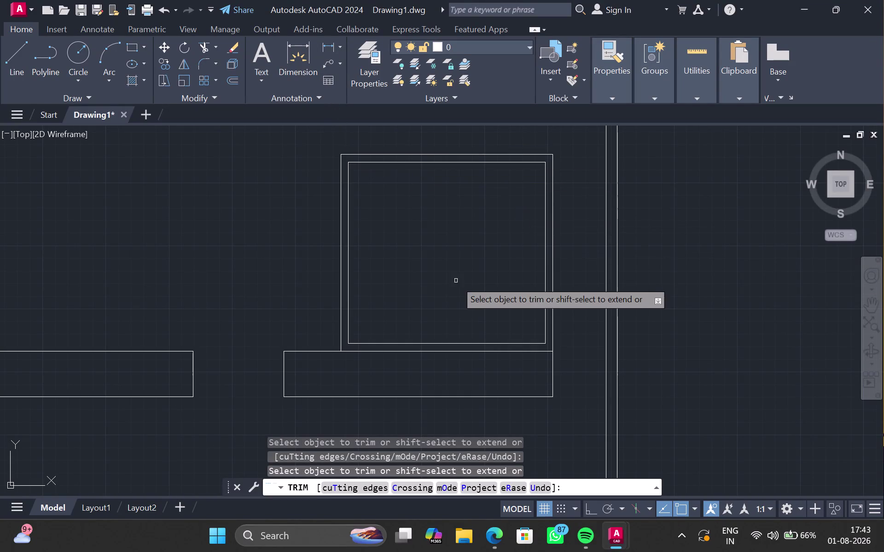
Pan toward the room's top-left corner and end the TRIM command.
middle_drag(451, 293, 464, 344)
scroll(up, 3)
middle_drag(408, 243, 391, 327)
scroll(down, 3)
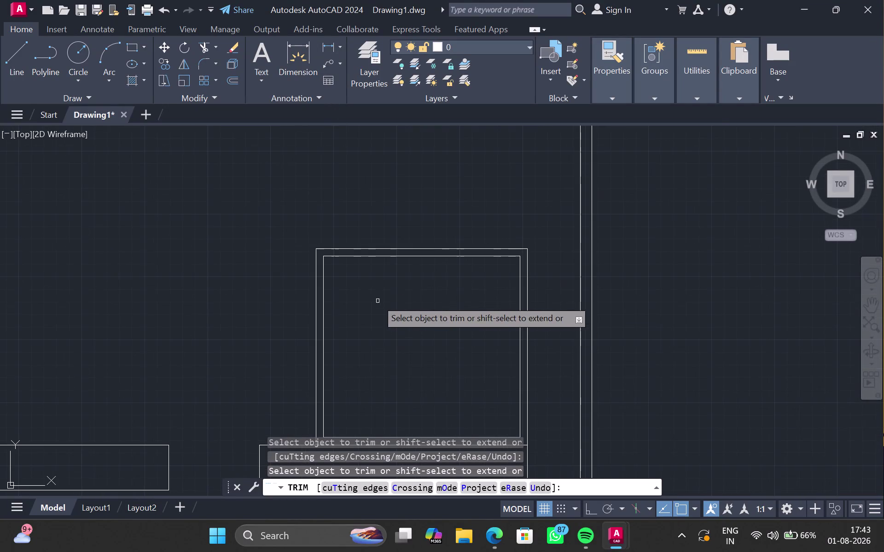
key(Escape)
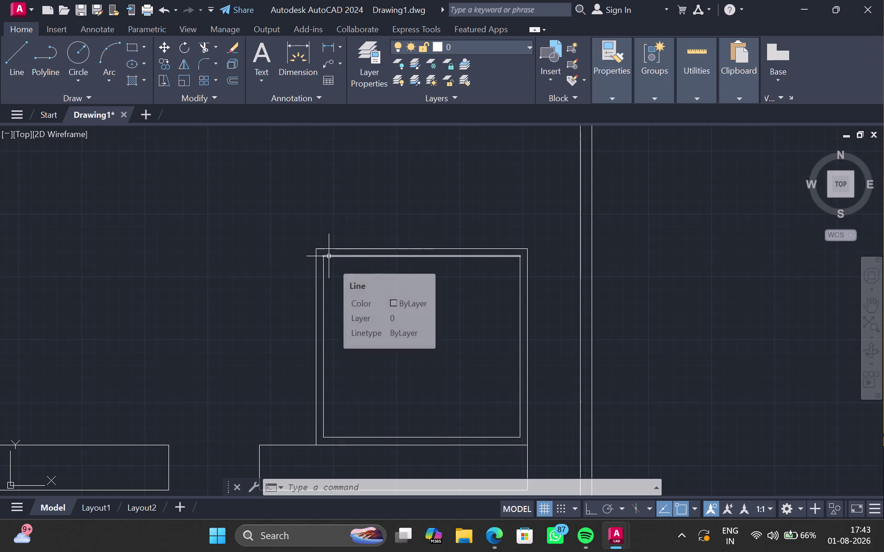
Cancel a stray LINE start and erase the mistyped 'ez' command entry.
key(l)
key(Return)
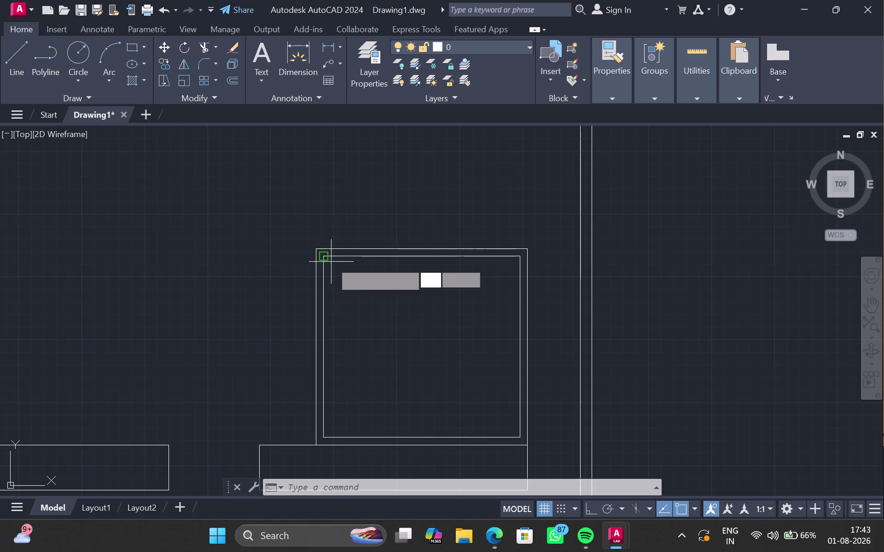
key(Escape)
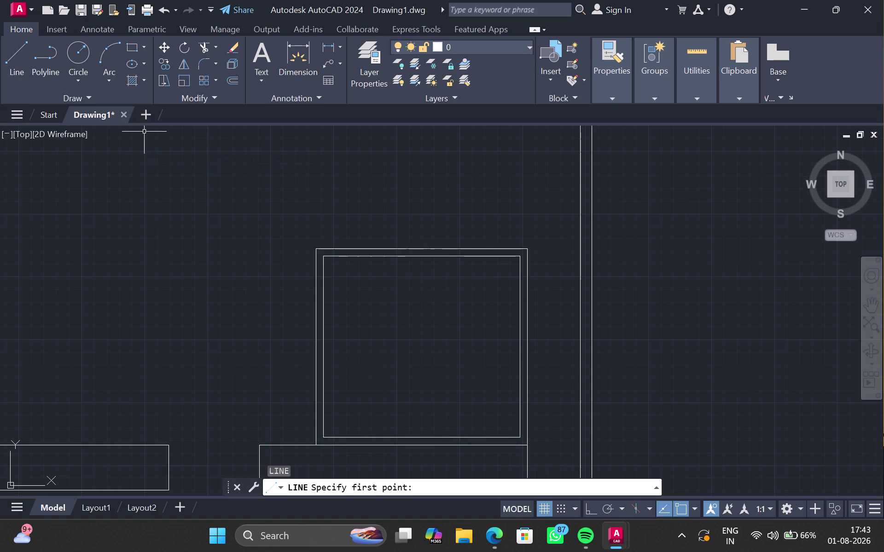
text(ez)
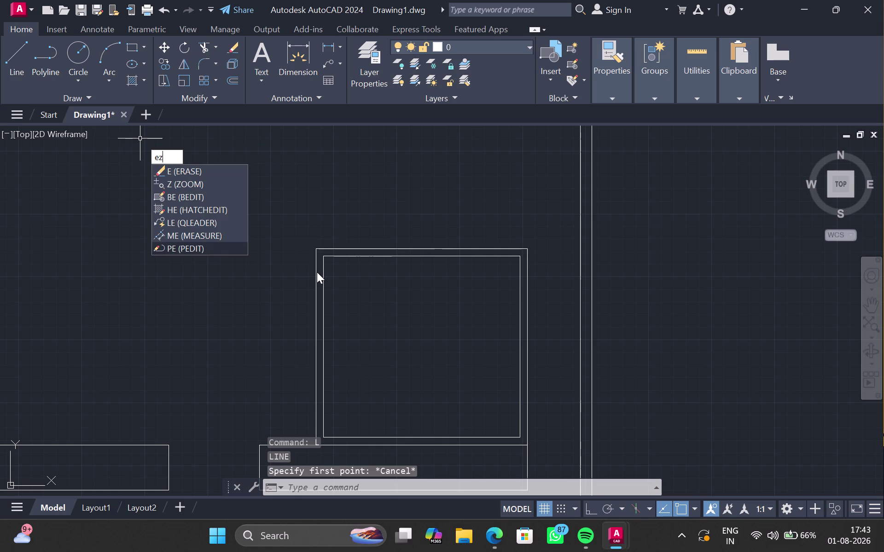
key(BackSpace)
key(BackSpace)
key(BackSpace)
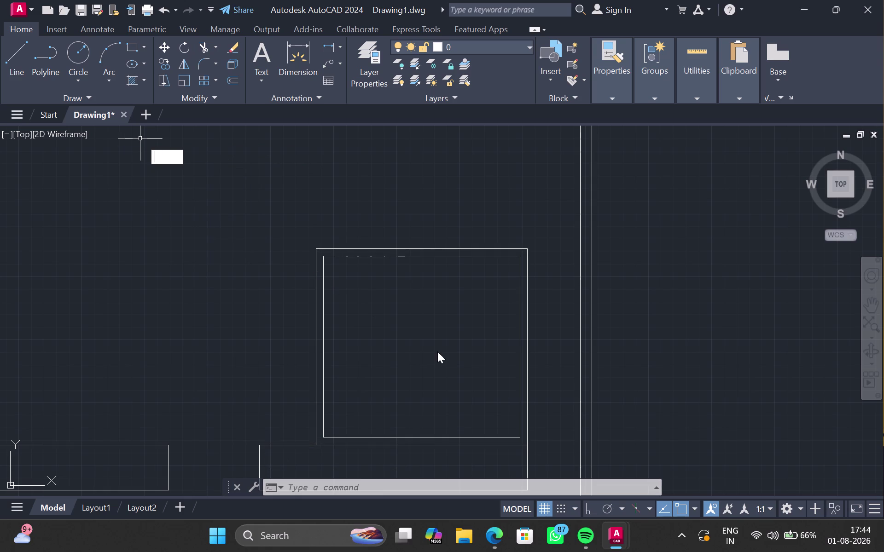
Cancel an EXTEND attempt and zoom in on the top-left wall corner.
key(e)
key(x)
key(Return)
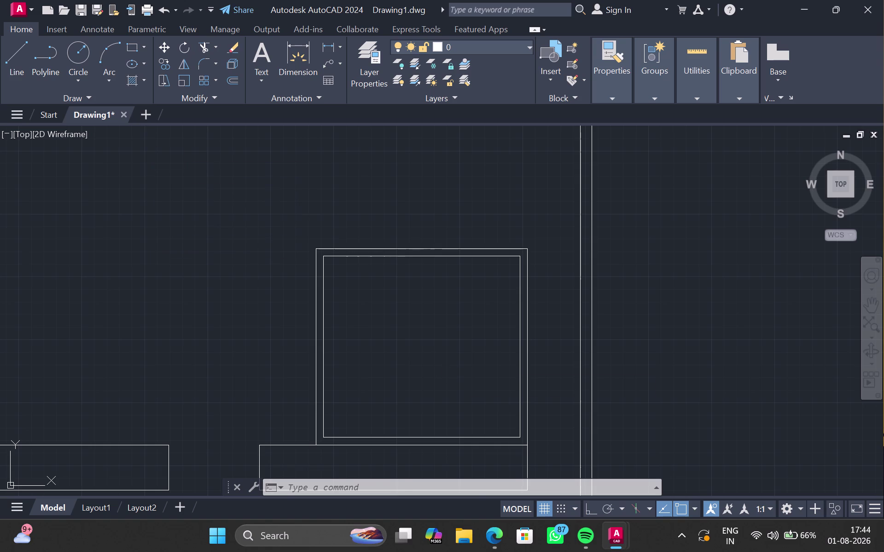
click(323, 281)
key(Escape)
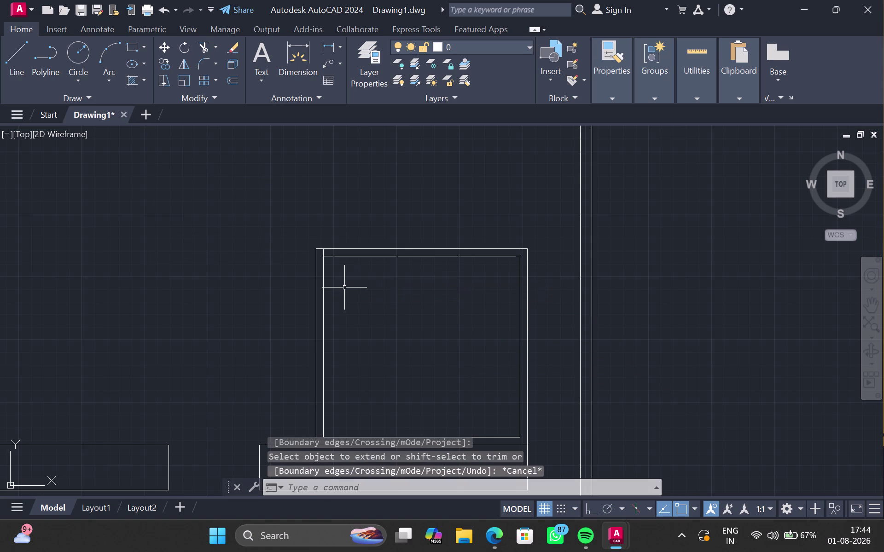
scroll(up, 3)
middle_drag(345, 288, 327, 318)
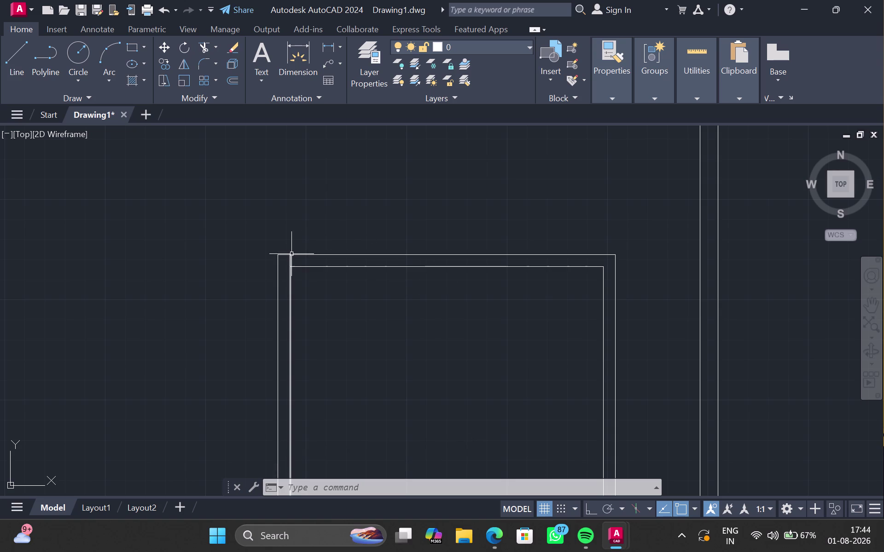
scroll(up, 3)
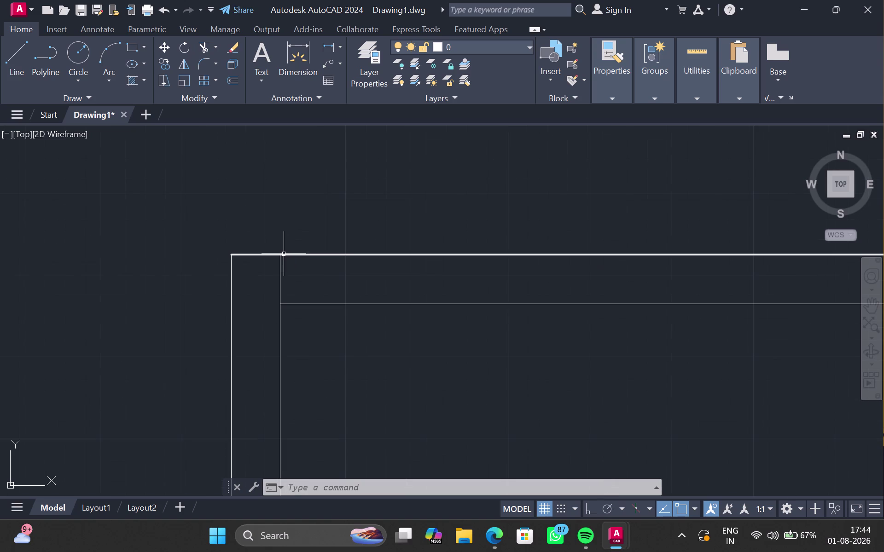
key(l)
key(Return)
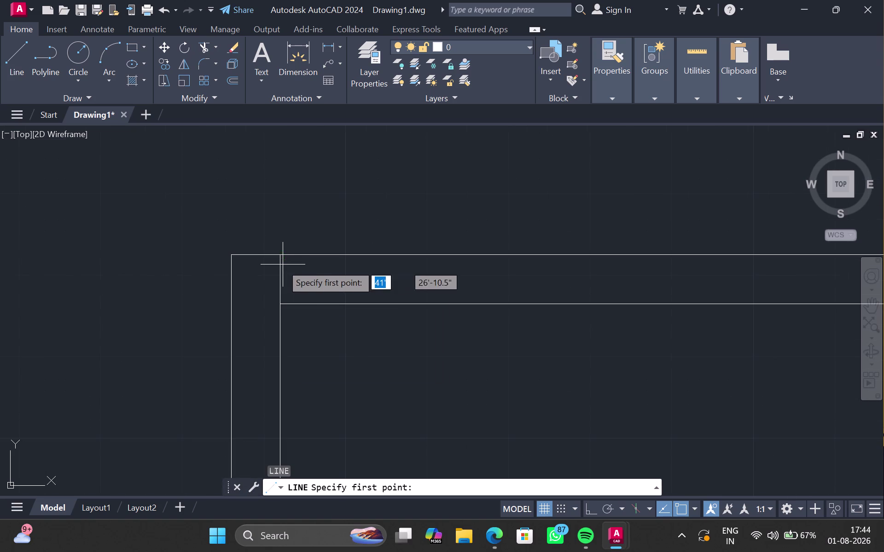
click(282, 258)
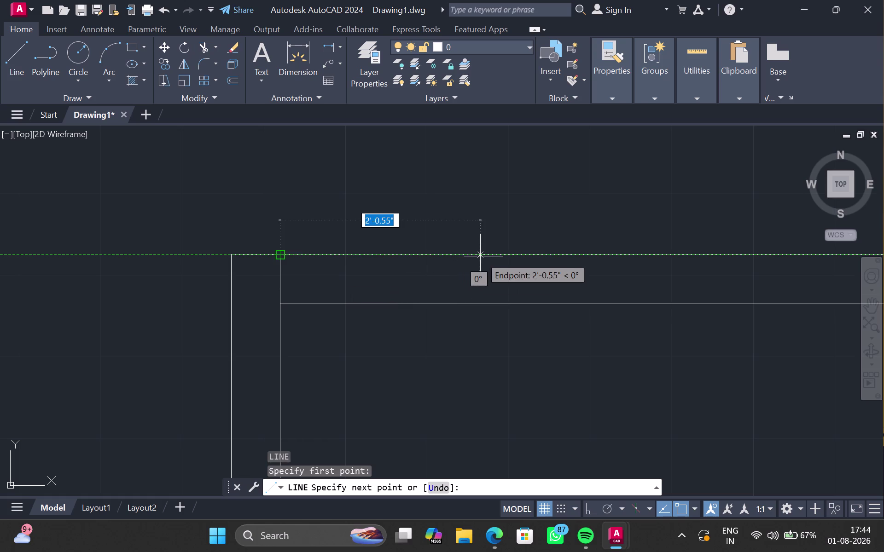
text(tk)
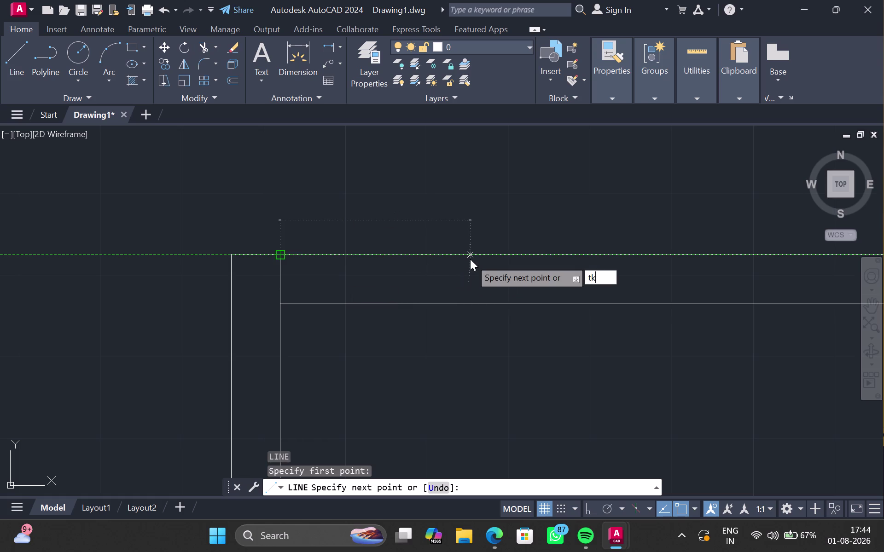
key(Return)
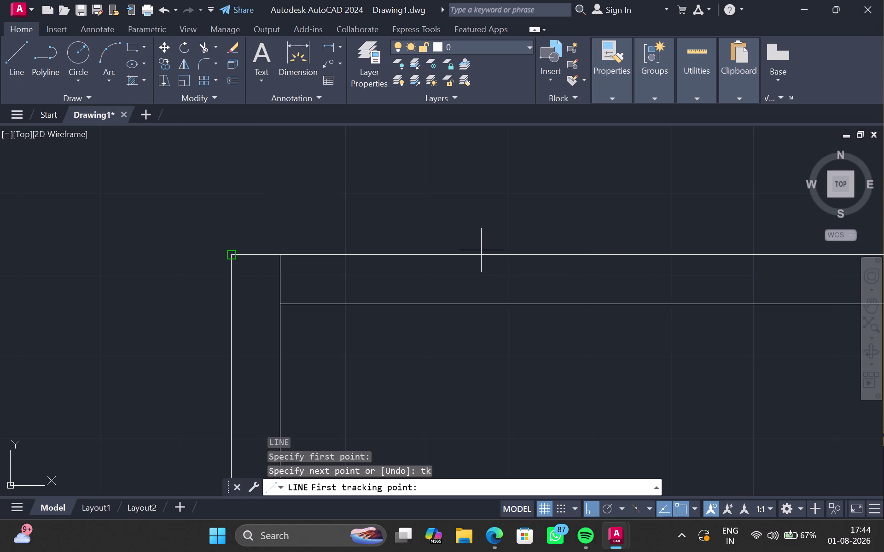
key(3)
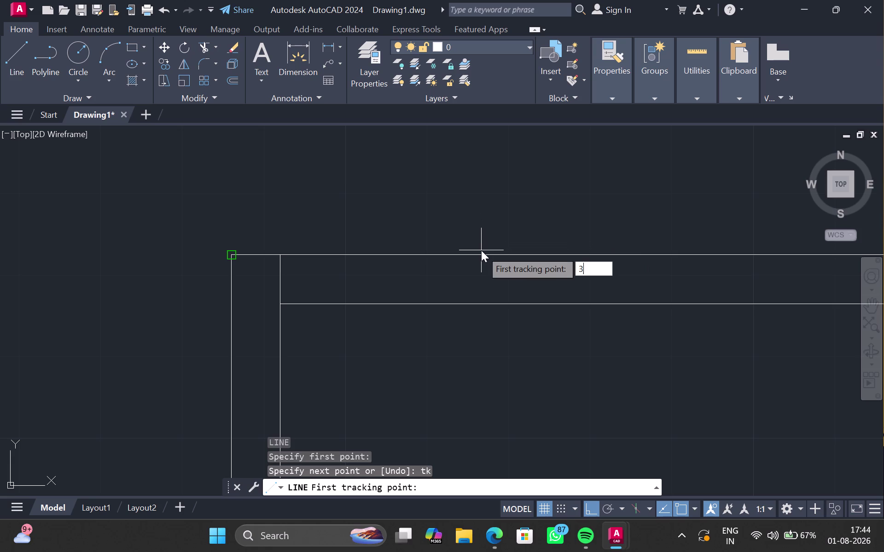
key(apostrophe)
text(6)
text(")
key(Return)
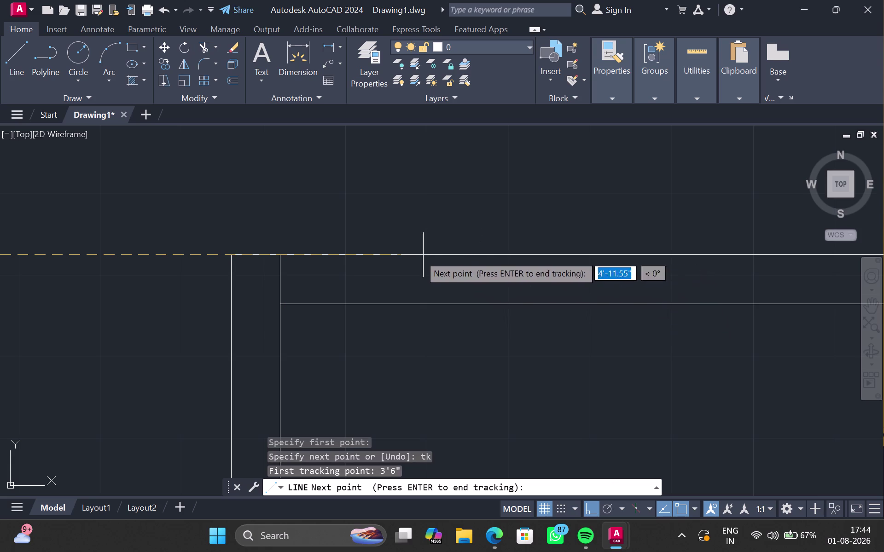
scroll(down, 3)
middle_drag(61, 213, 113, 226)
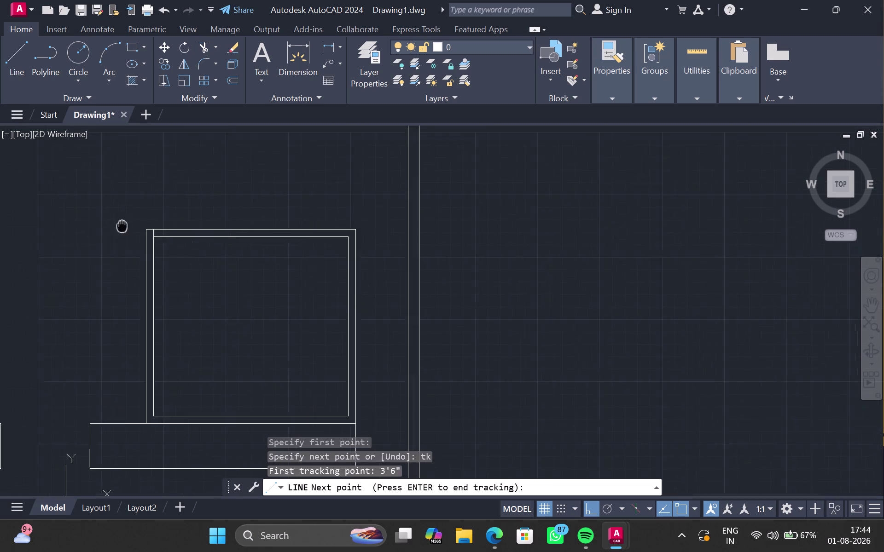
middle_drag(112, 226, 135, 228)
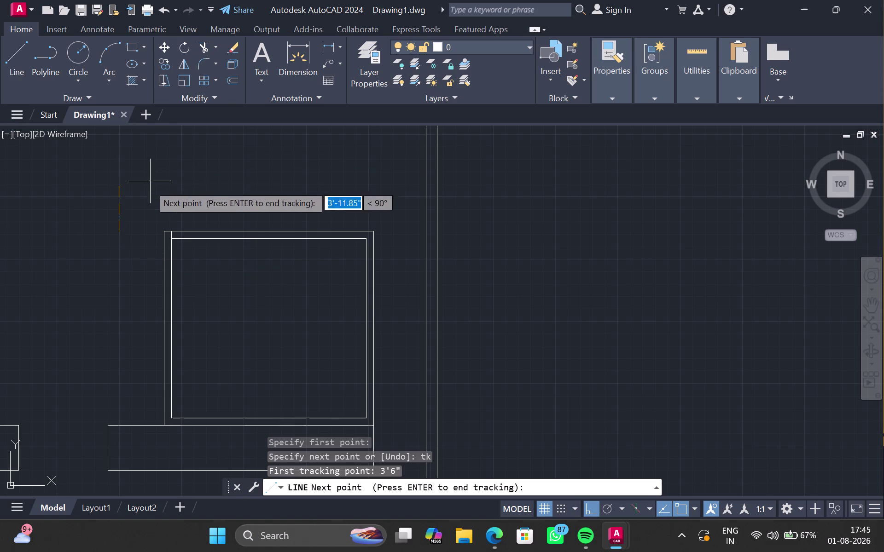
key(Escape)
scroll(up, 3)
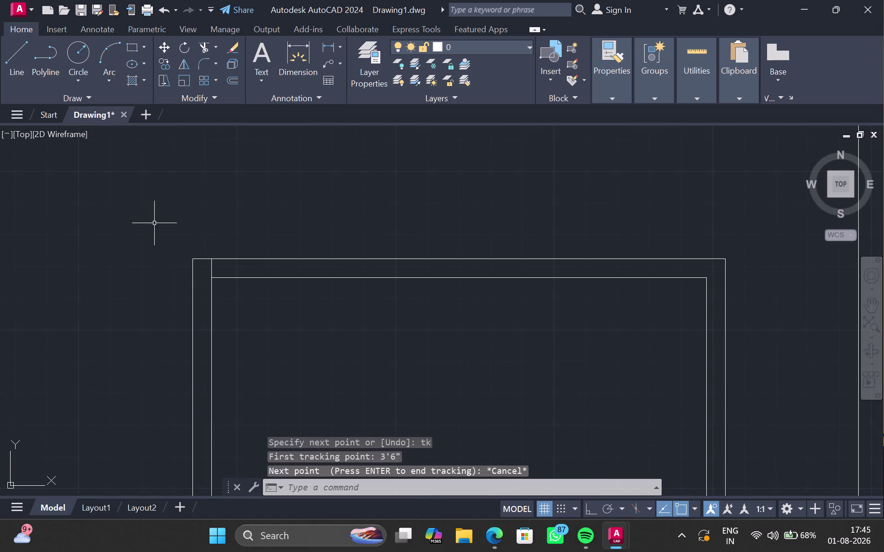
middle_drag(167, 231, 153, 235)
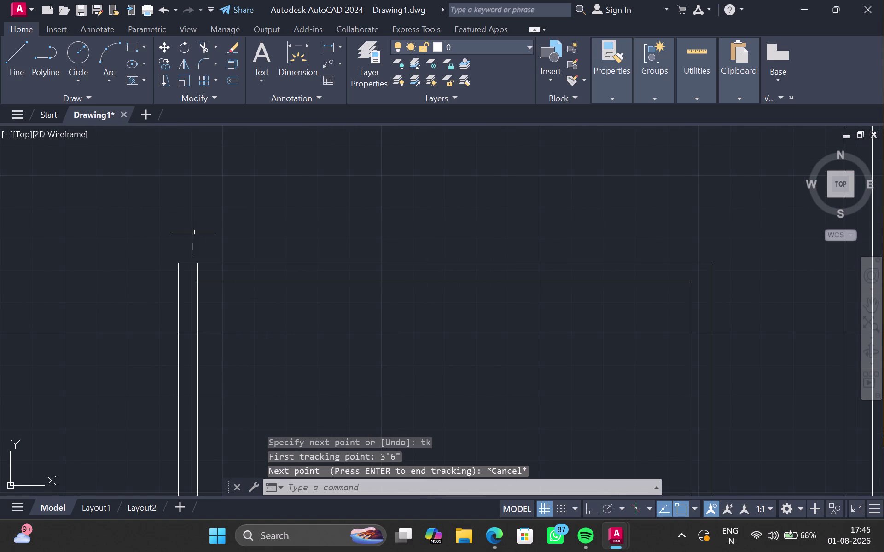
Try a tracked line from the outer top wall line, then cancel it.
key(l)
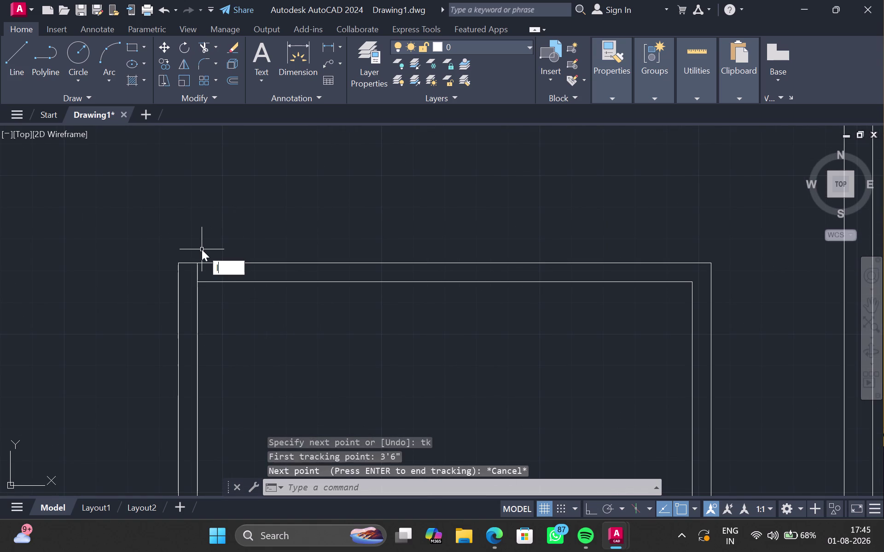
key(Return)
scroll(up, 3)
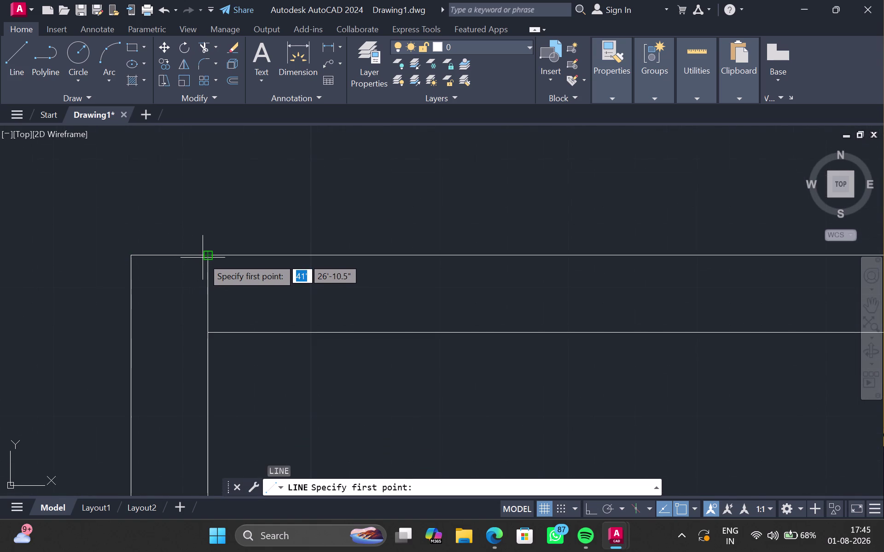
click(209, 255)
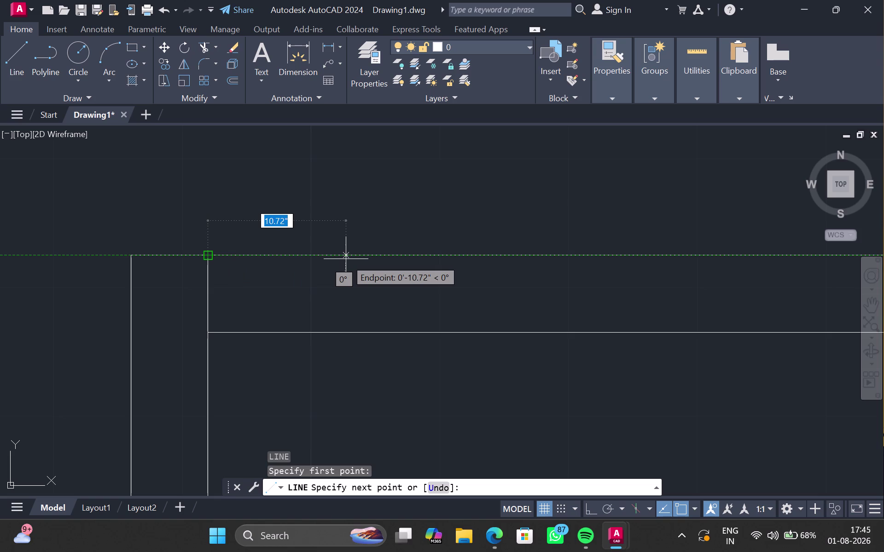
text(tk)
key(Return)
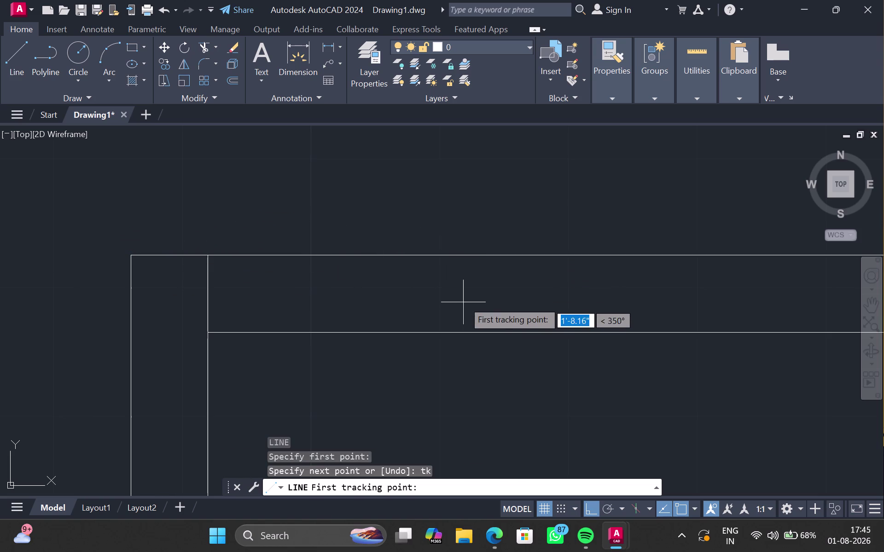
drag(474, 254, 479, 255)
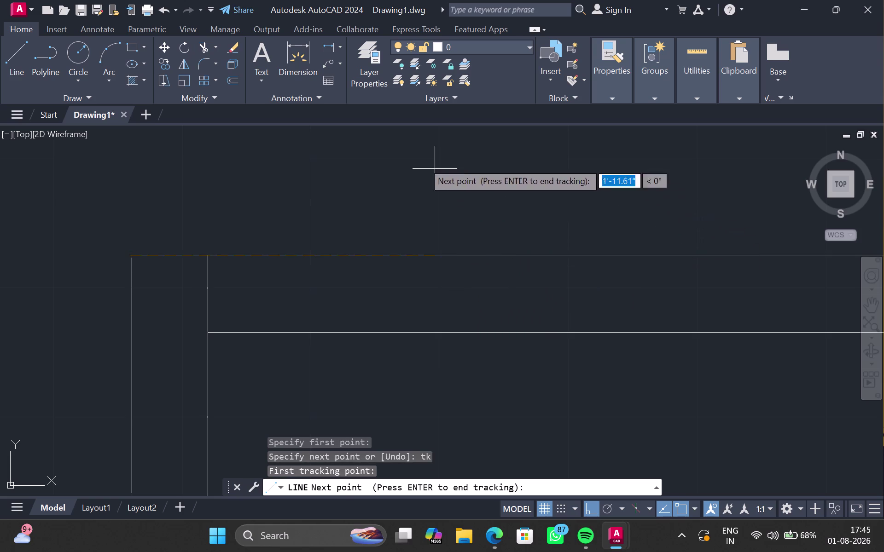
key(Escape)
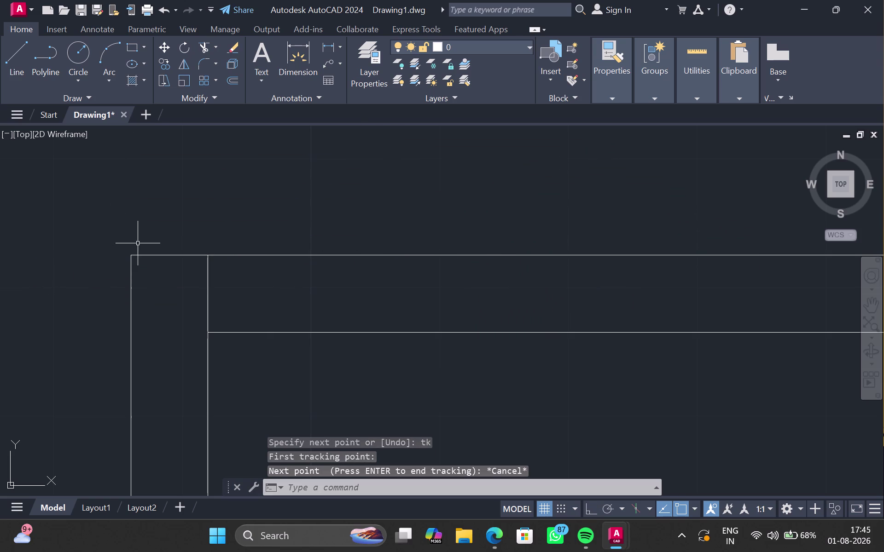
Restart the line at the inner/top wall junction with a 3'6" first tracking distance.
scroll(up, 3)
middle_drag(183, 265, 158, 281)
key(l)
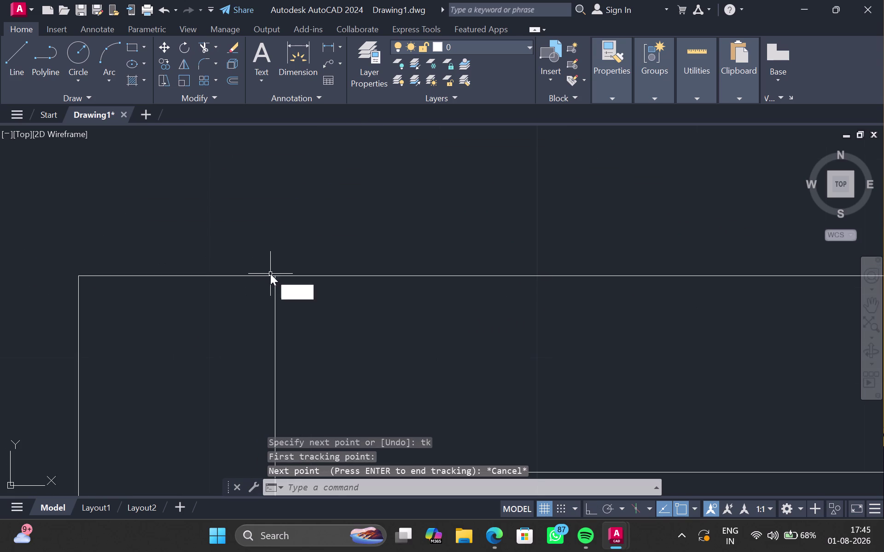
key(Return)
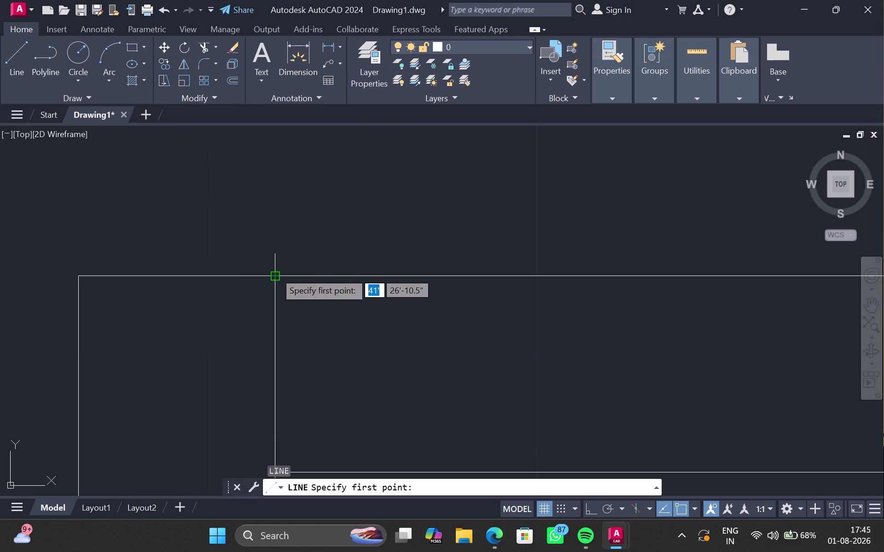
click(274, 274)
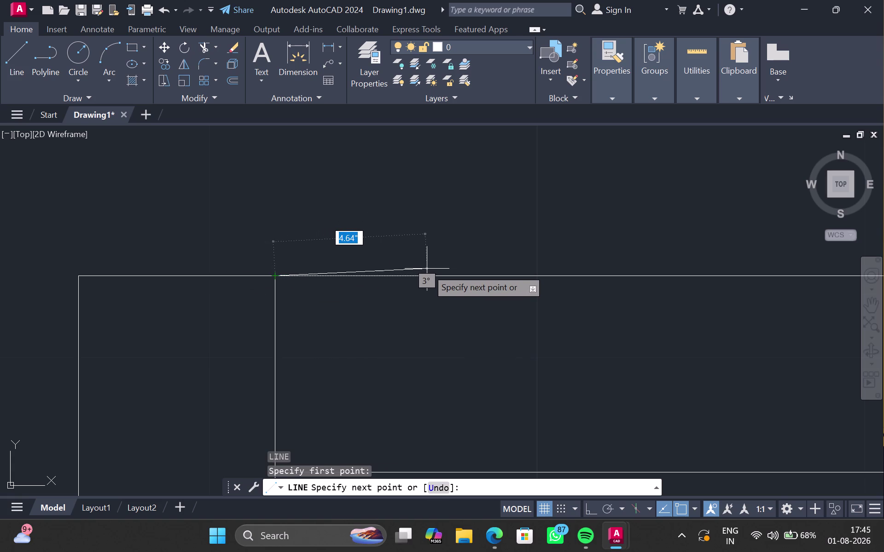
text(tk)
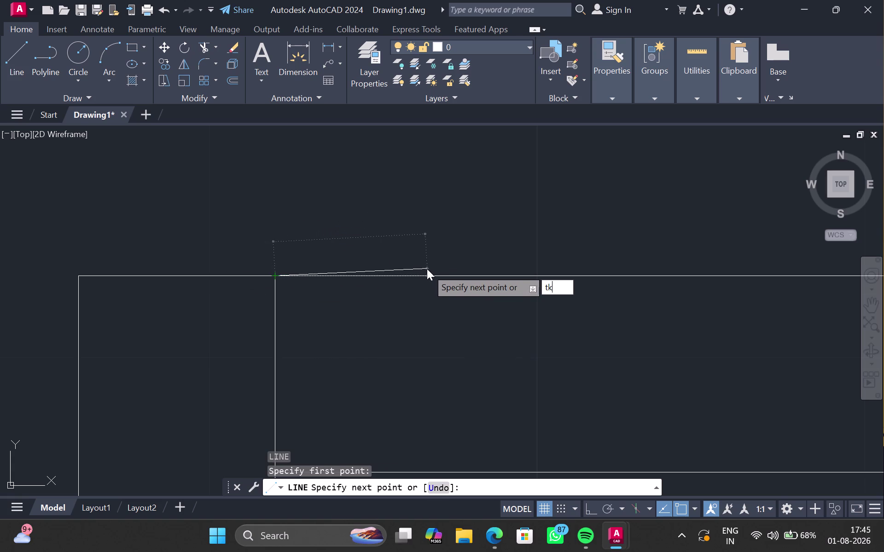
key(Return)
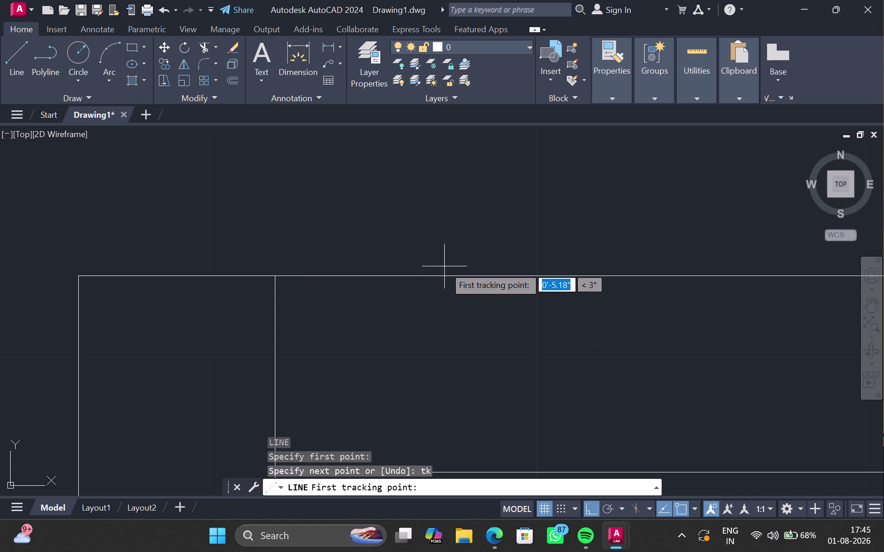
text(3)
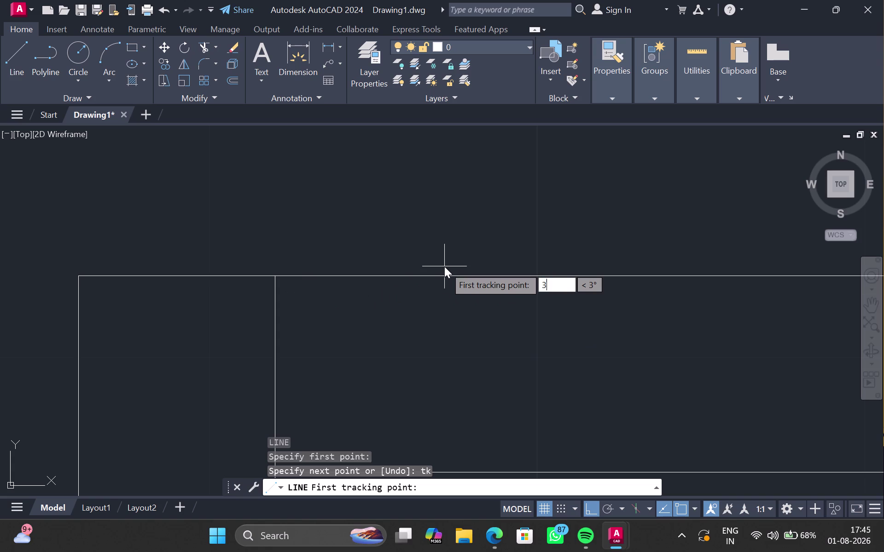
text('6")
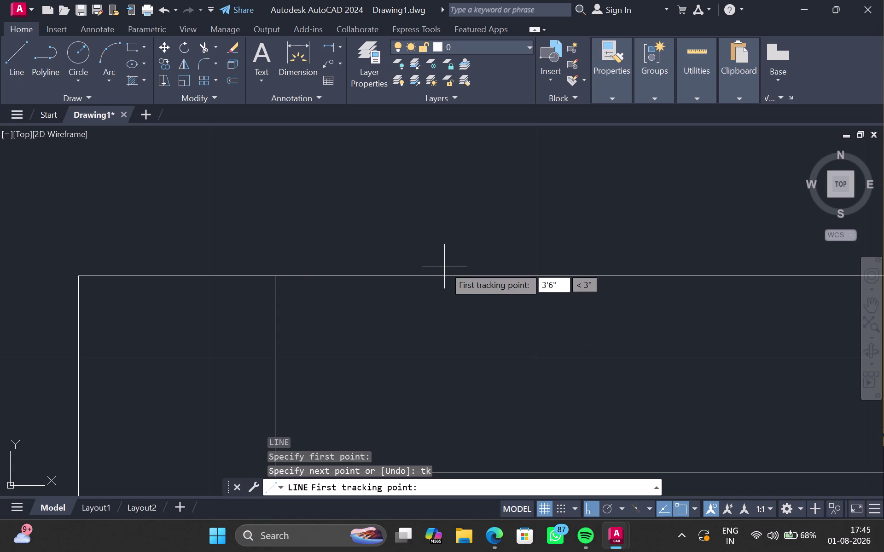
key(Return)
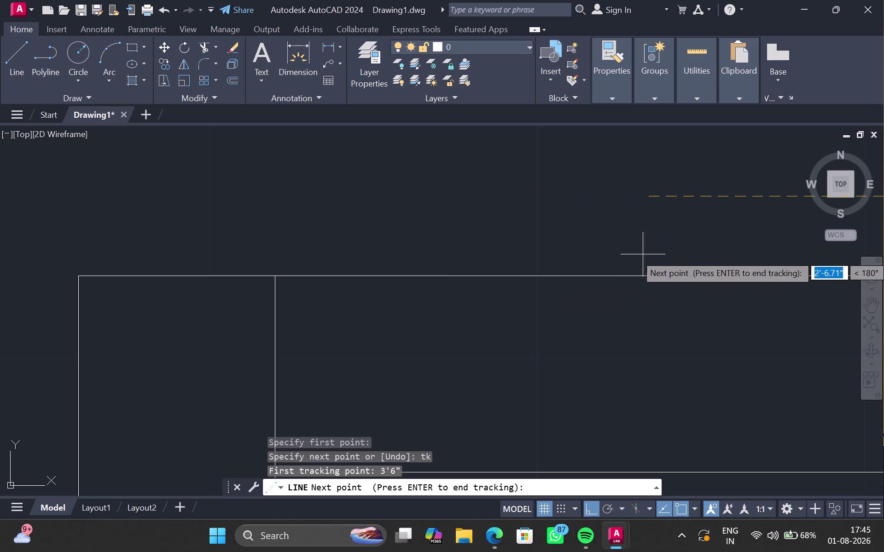
Pan along the top wall to recentre the view on the top-left corner.
scroll(down, 3)
middle_drag(655, 250, 607, 250)
scroll(up, 3)
middle_drag(847, 225, 829, 236)
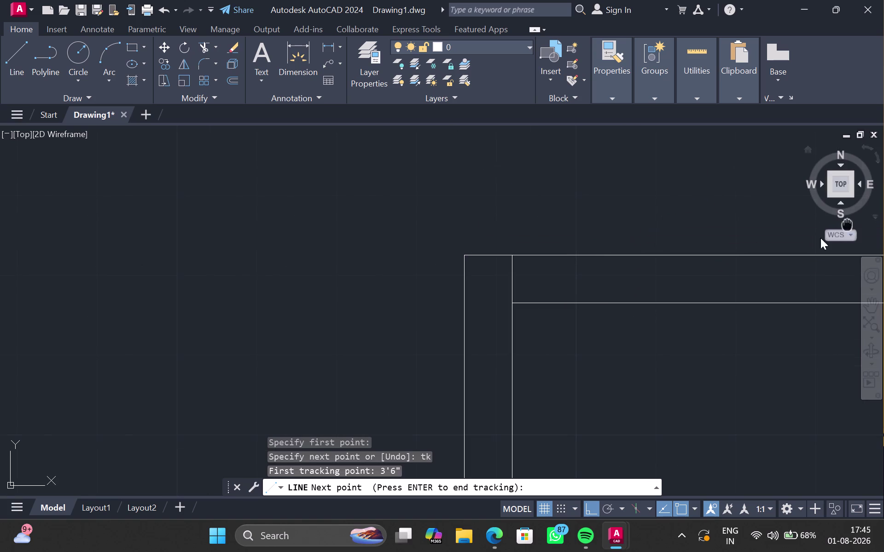
middle_drag(829, 236, 620, 243)
scroll(down, 3)
middle_drag(637, 242, 625, 239)
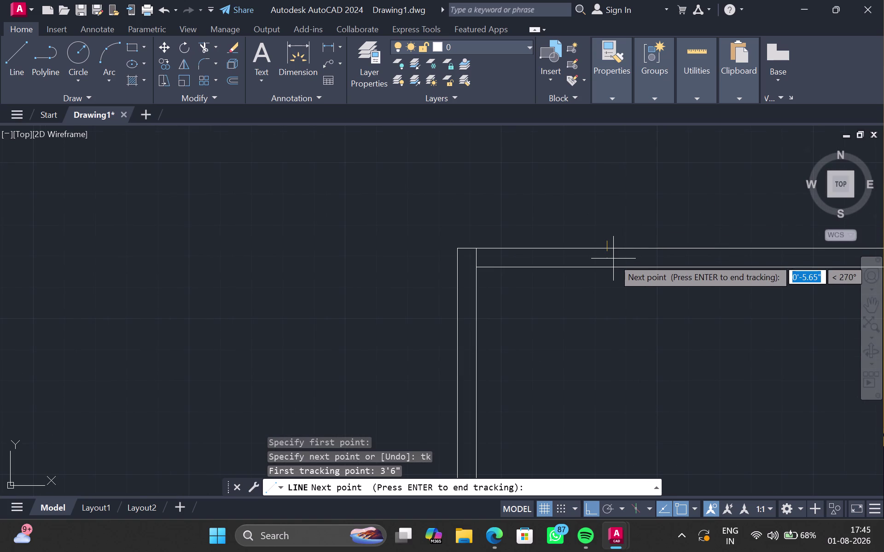
middle_drag(613, 218, 613, 215)
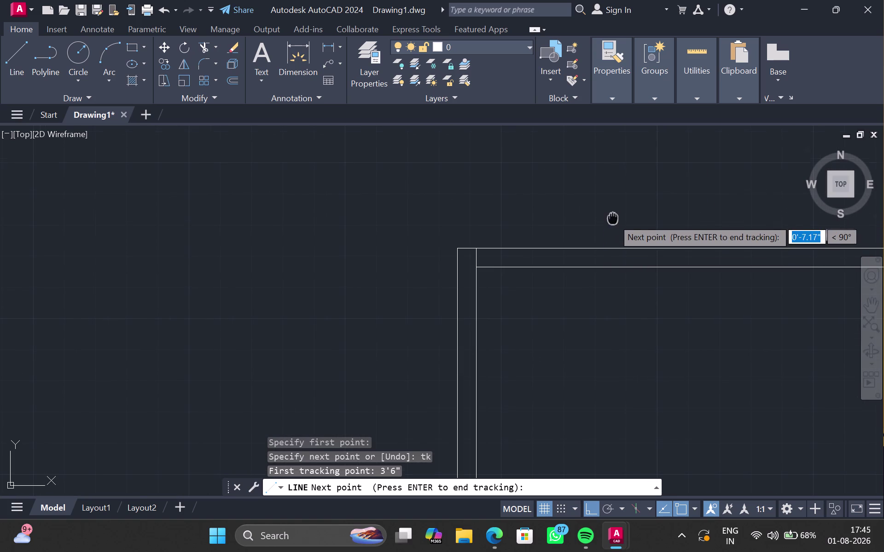
middle_drag(613, 216, 600, 188)
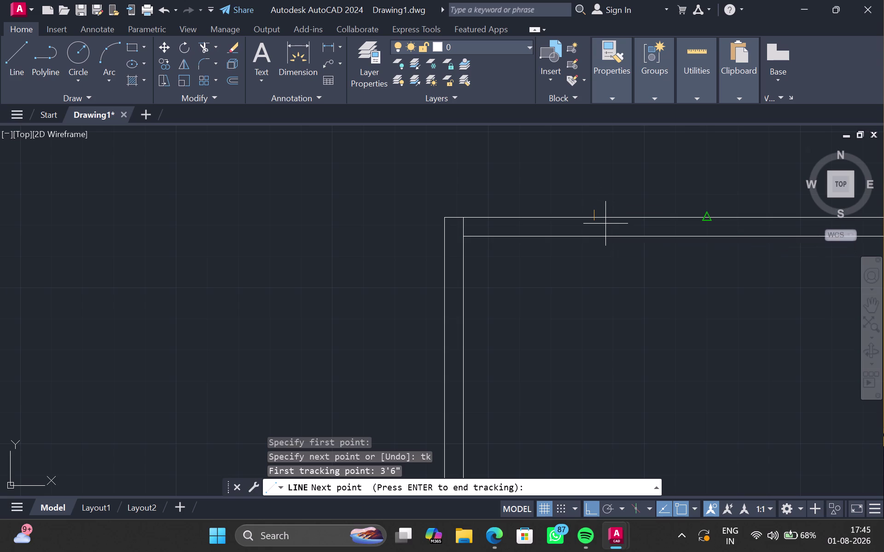
Accept the tracked point, end the line, and select the resulting stray slanted line.
key(Return)
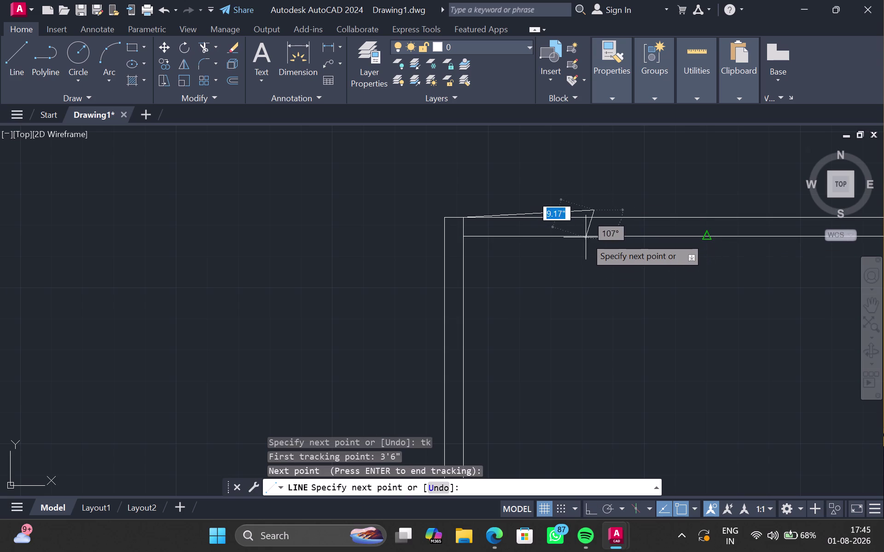
key(Escape)
key(Escape)
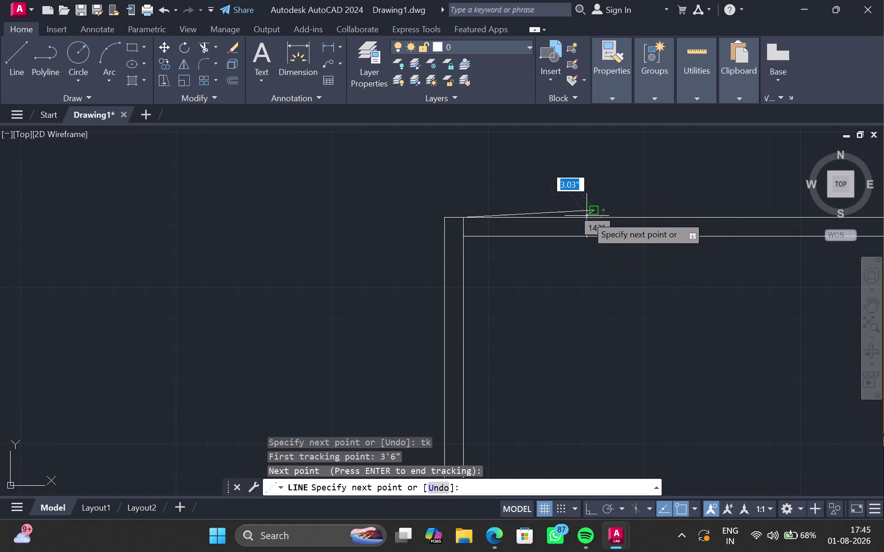
key(Escape)
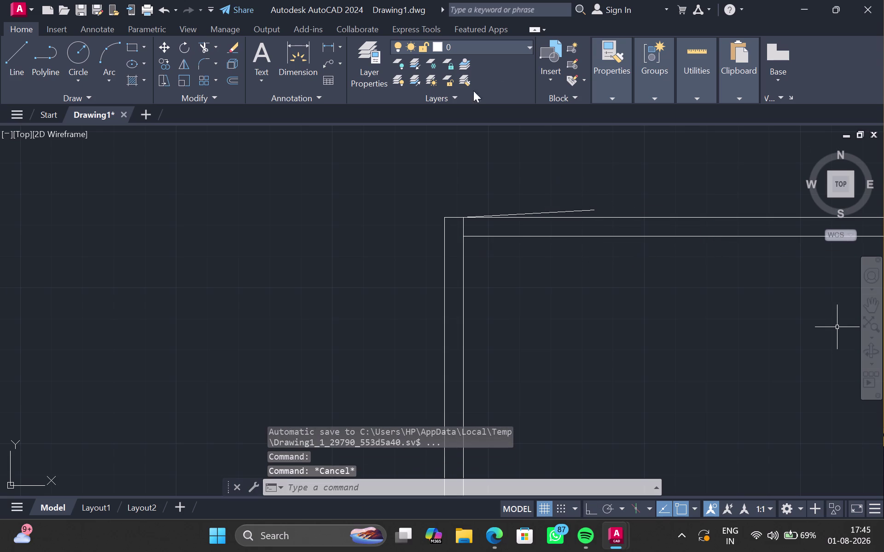
click(568, 210)
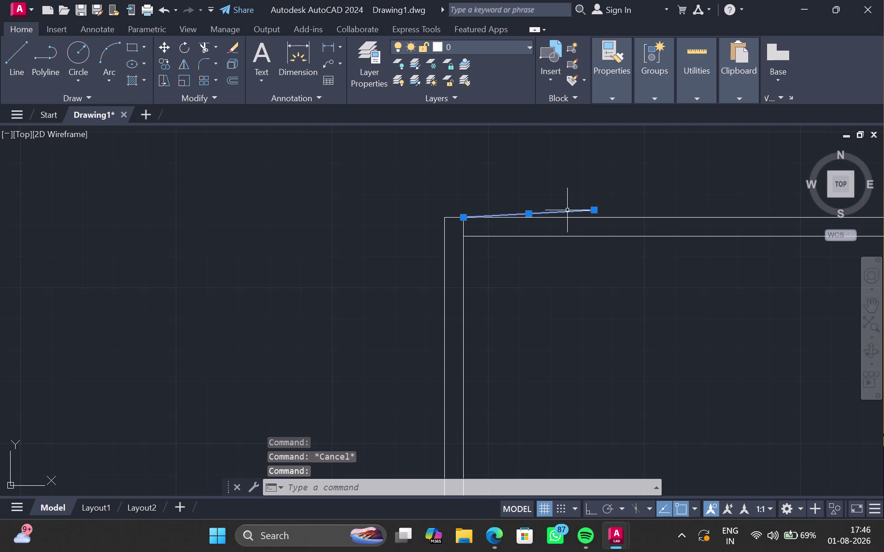
Delete the stray slanted line and start a new line at the top-left corner.
key(Delete)
scroll(up, 3)
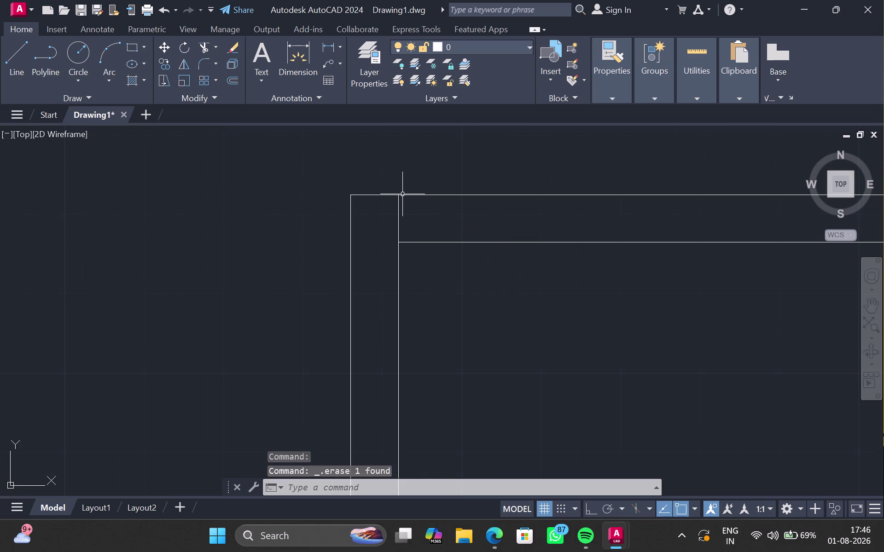
key(l)
key(Return)
click(403, 198)
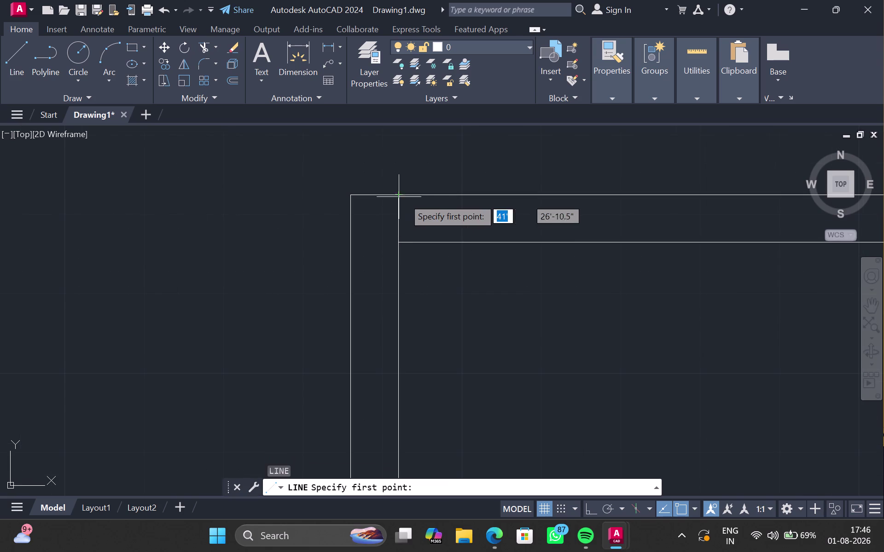
Use TK tracking with a 3'6" first tracking distance.
text(t)
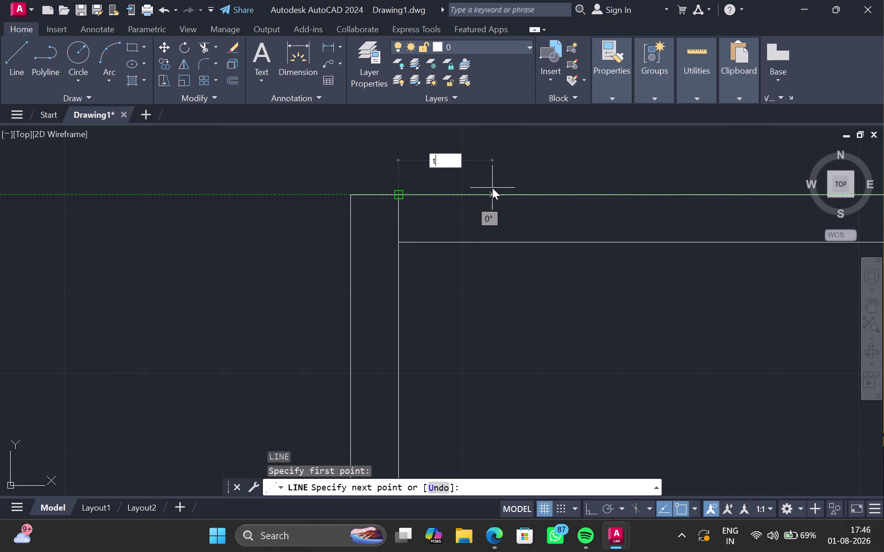
text(k)
key(Return)
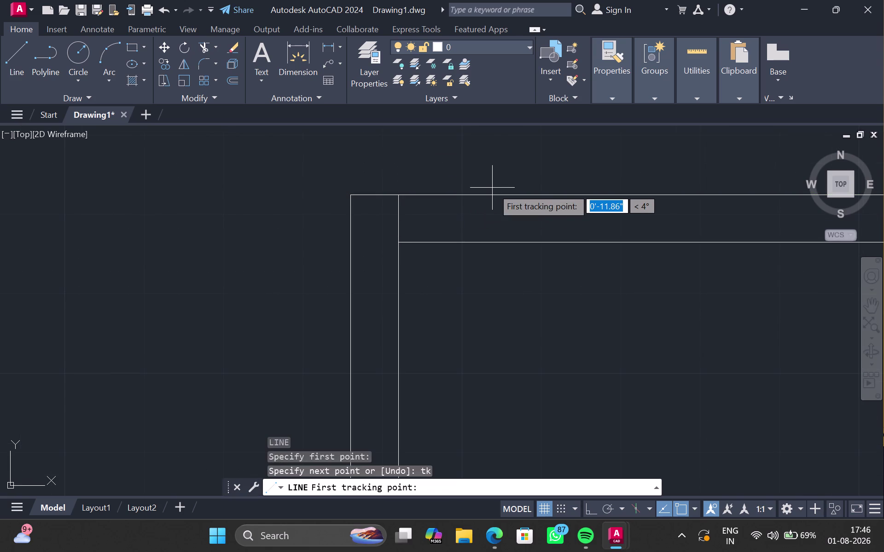
text(3')
text(6)
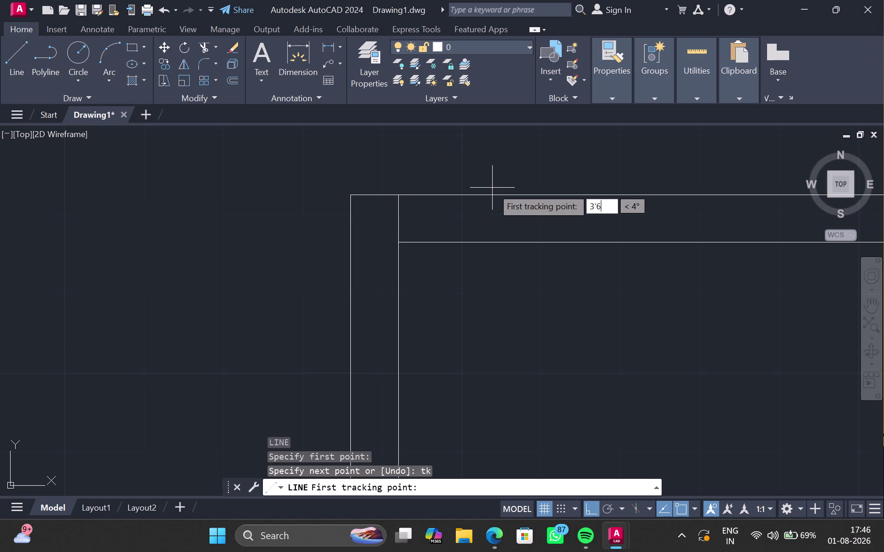
text(")
key(Return)
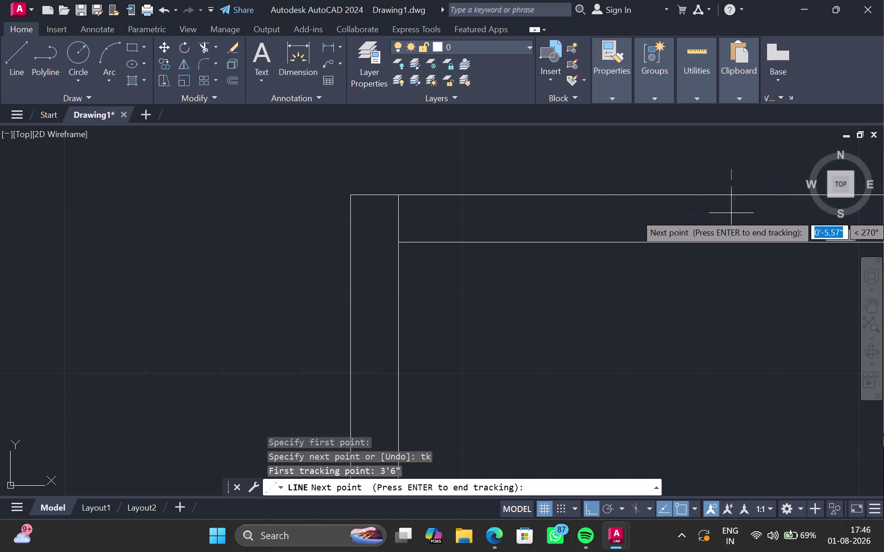
Pick further tracking points along the top wall, then cancel the tracked line.
click(737, 262)
click(737, 261)
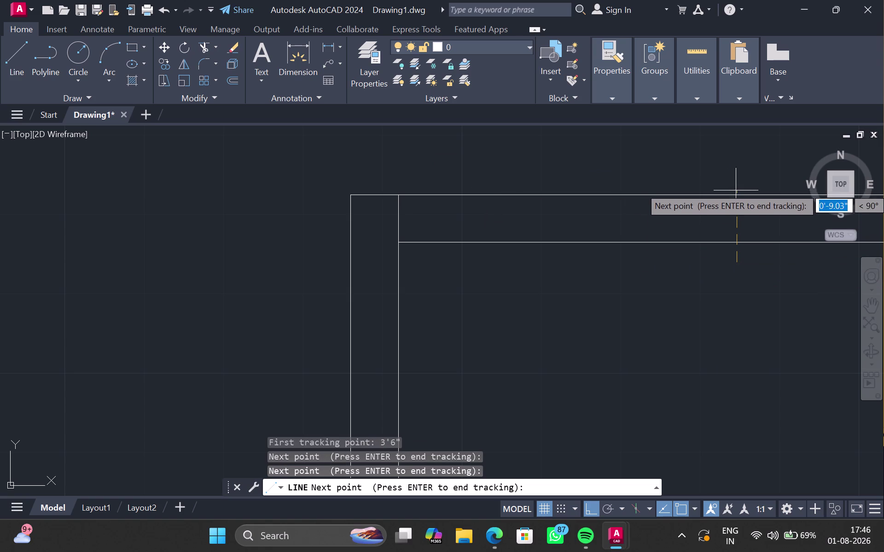
click(733, 177)
drag(757, 182, 763, 203)
click(755, 247)
click(651, 222)
drag(718, 203, 722, 225)
click(722, 232)
click(757, 218)
key(Escape)
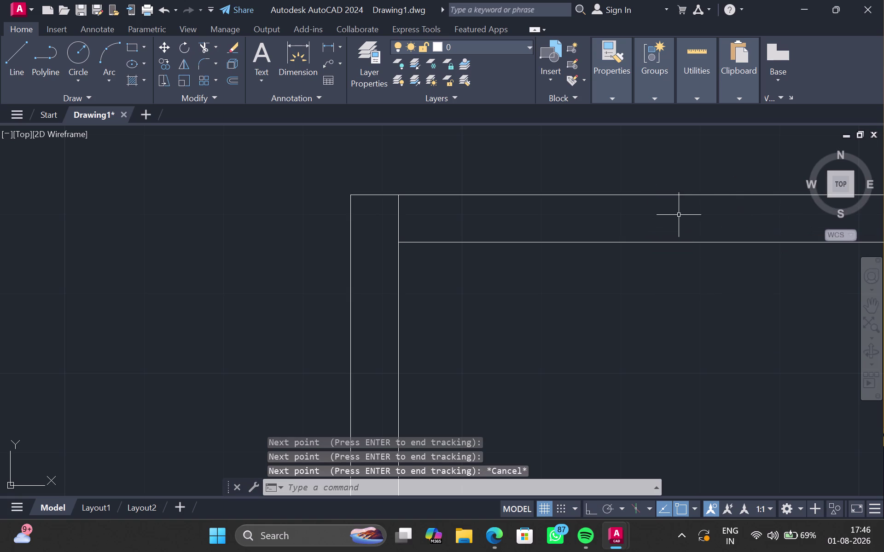
Pan to the top-left wall corner and start a new LINE.
scroll(up, 3)
scroll(down, 3)
middle_drag(671, 213, 585, 215)
scroll(up, 3)
scroll(down, 3)
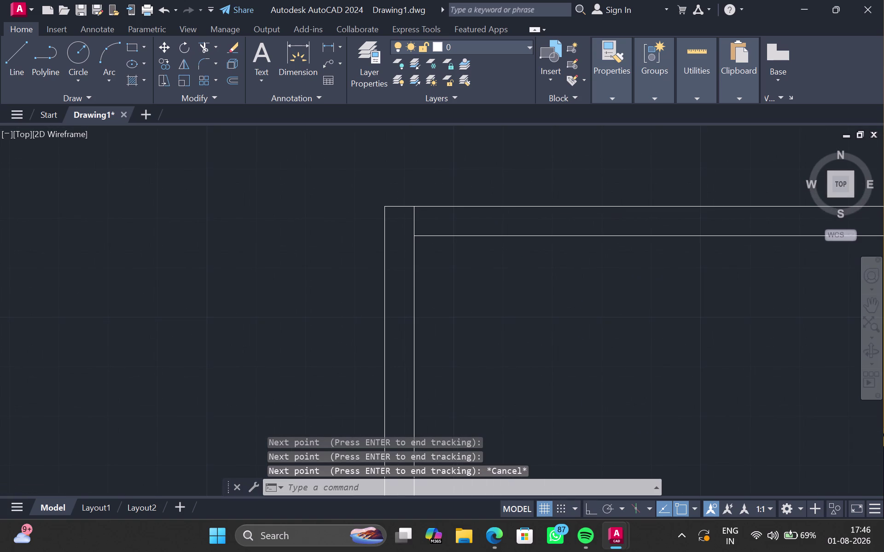
middle_click(580, 210)
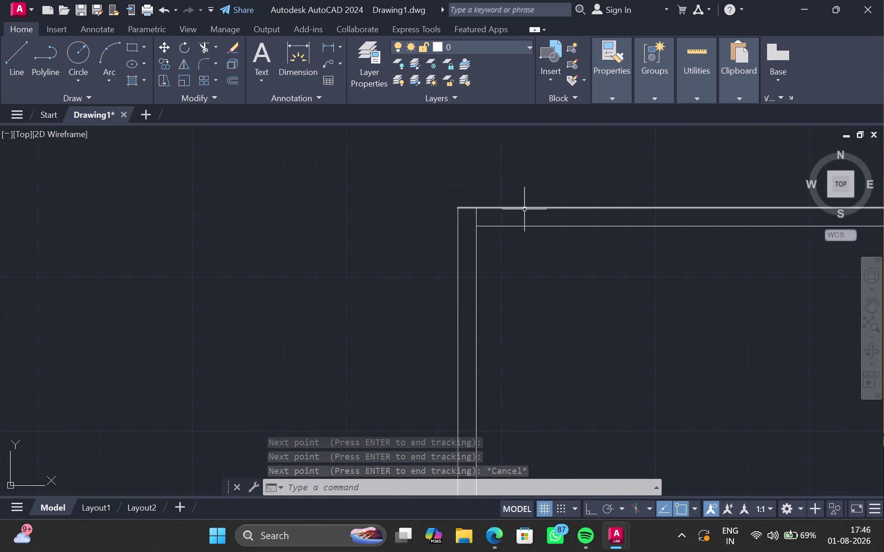
scroll(up, 3)
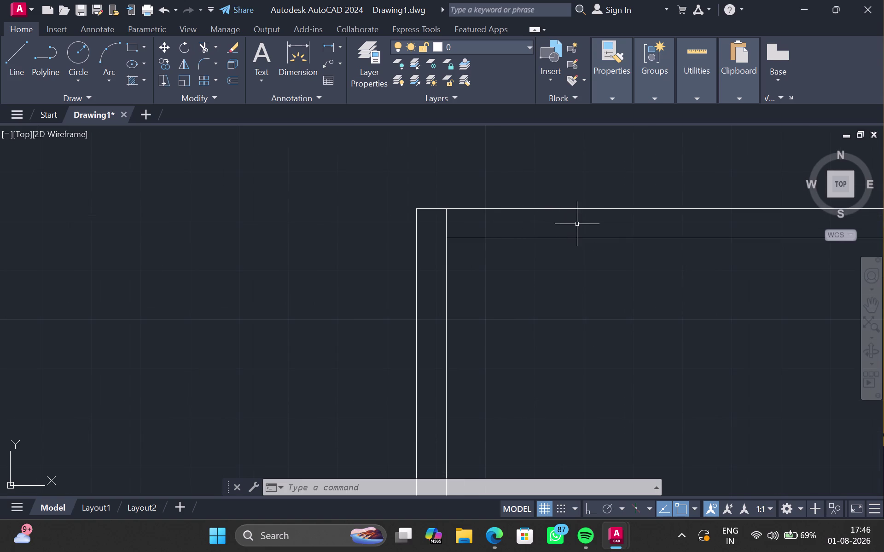
key(l)
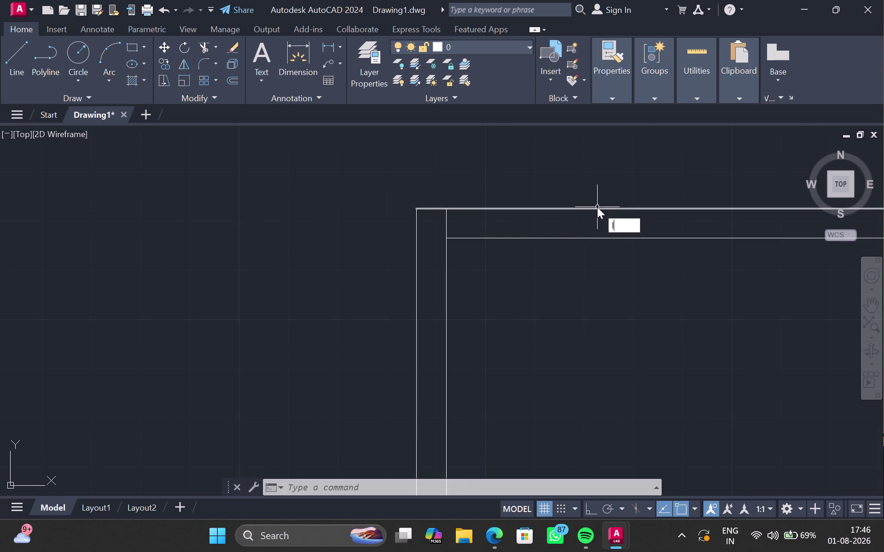
key(Return)
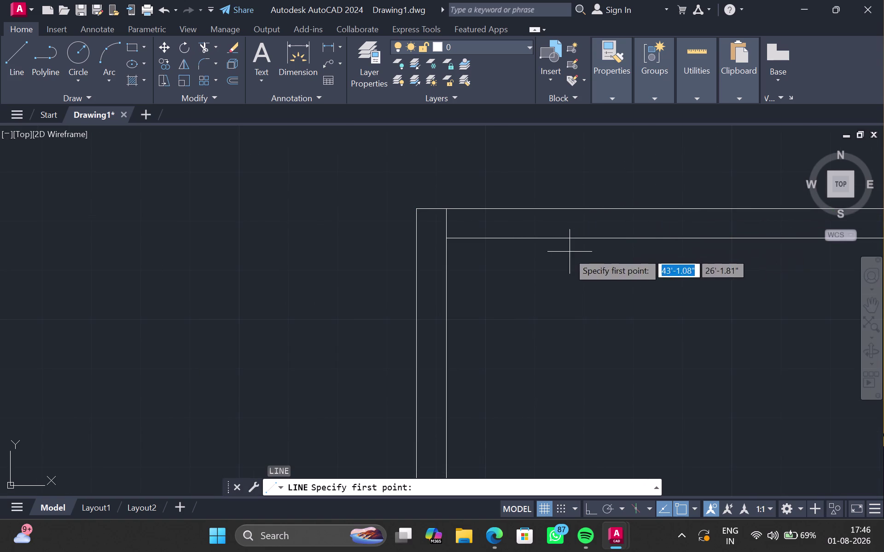
Recentre on the corner and pick the top-left wall intersection as the line's start.
middle_drag(688, 209, 557, 239)
scroll(down, 3)
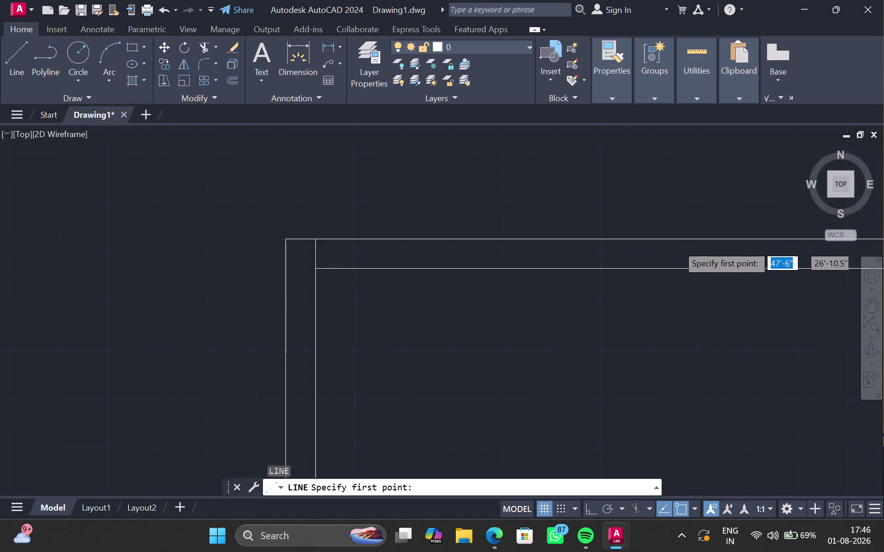
scroll(down, 3)
scroll(up, 3)
middle_click(677, 245)
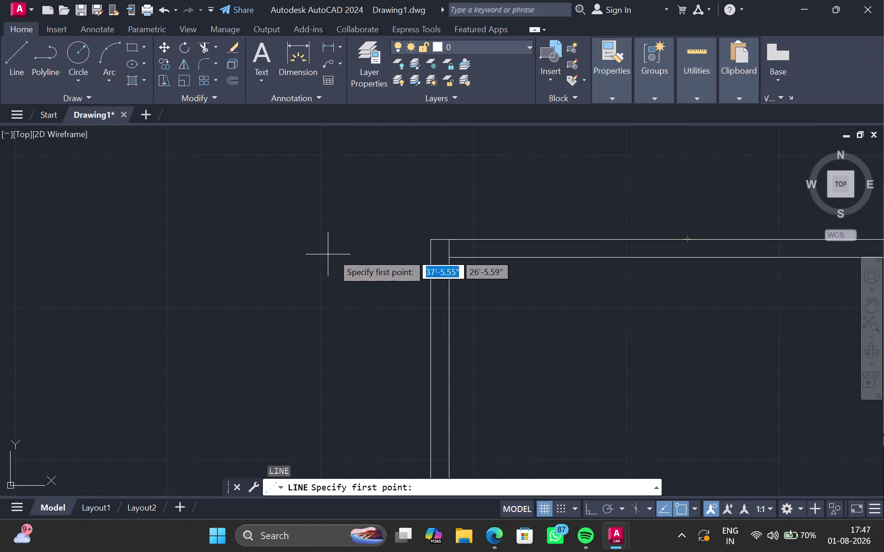
click(452, 240)
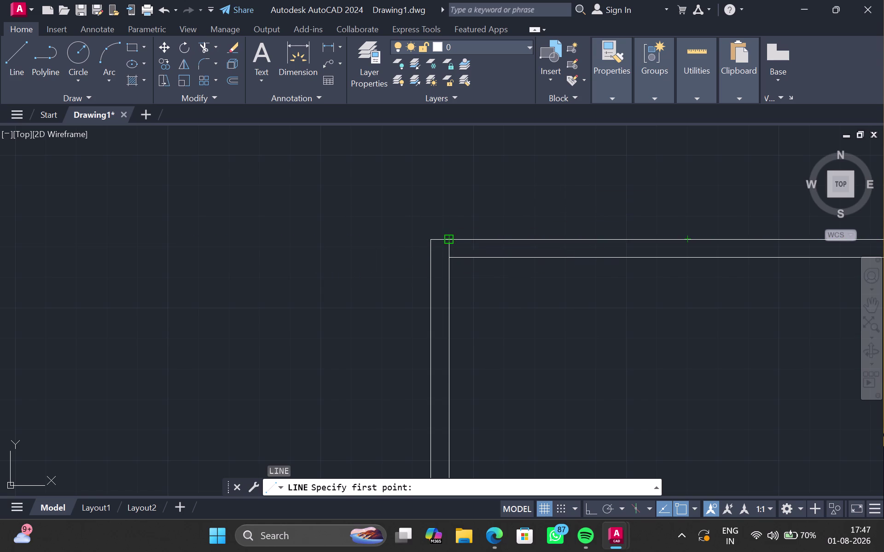